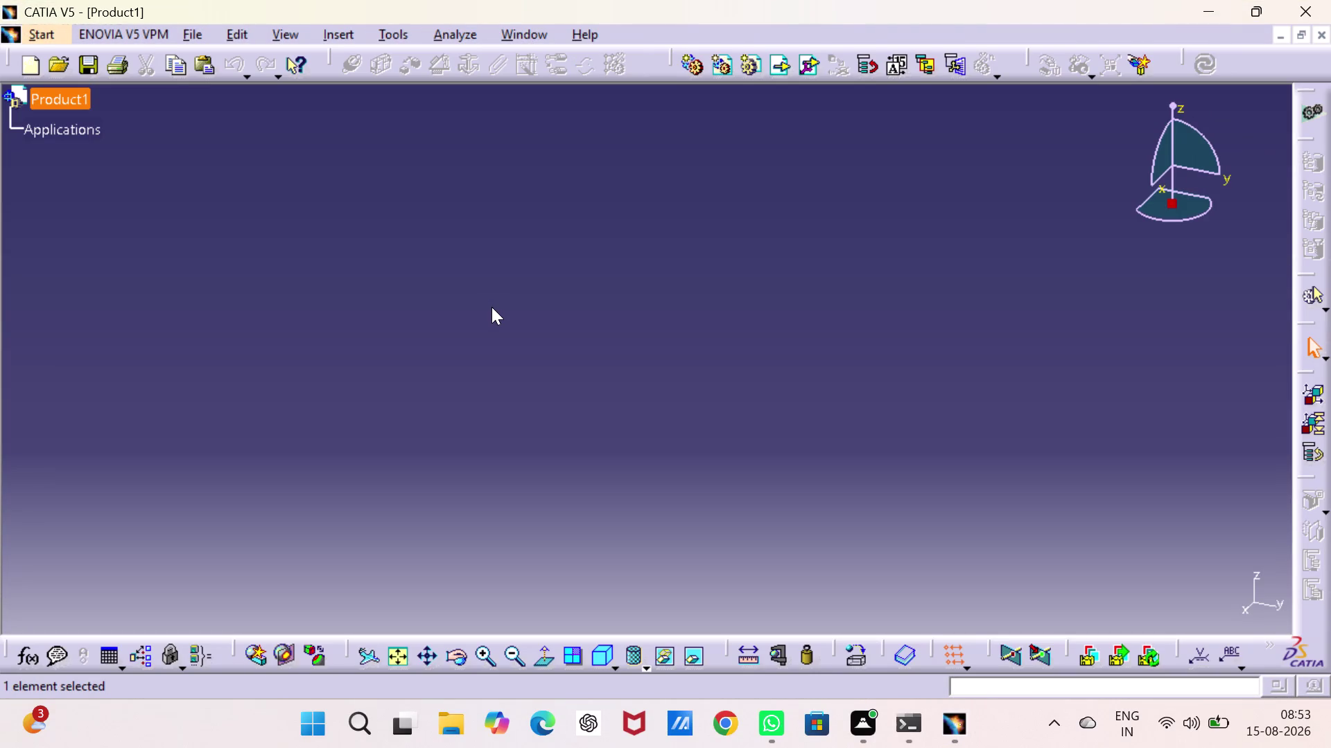
Close the empty Product1 document and start a new part from Mechanical Design > Part Design.
click(1318, 38)
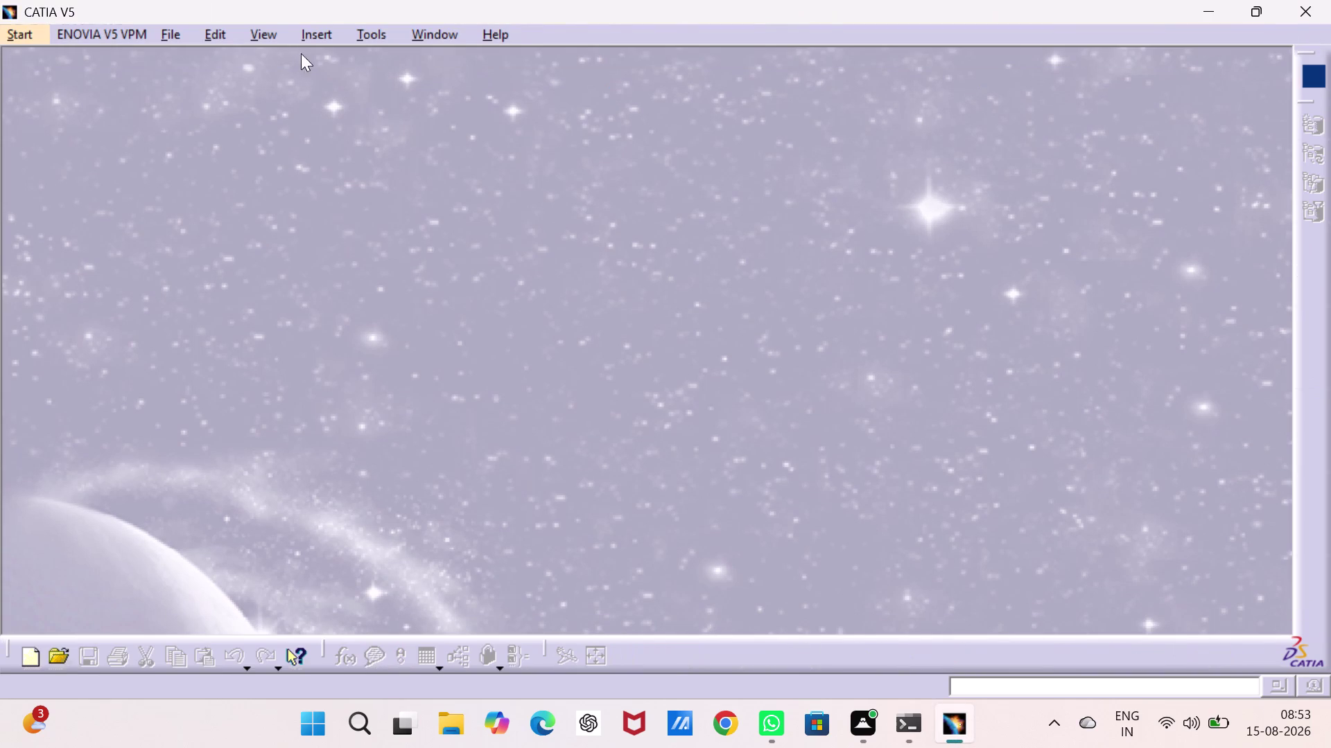
click(20, 31)
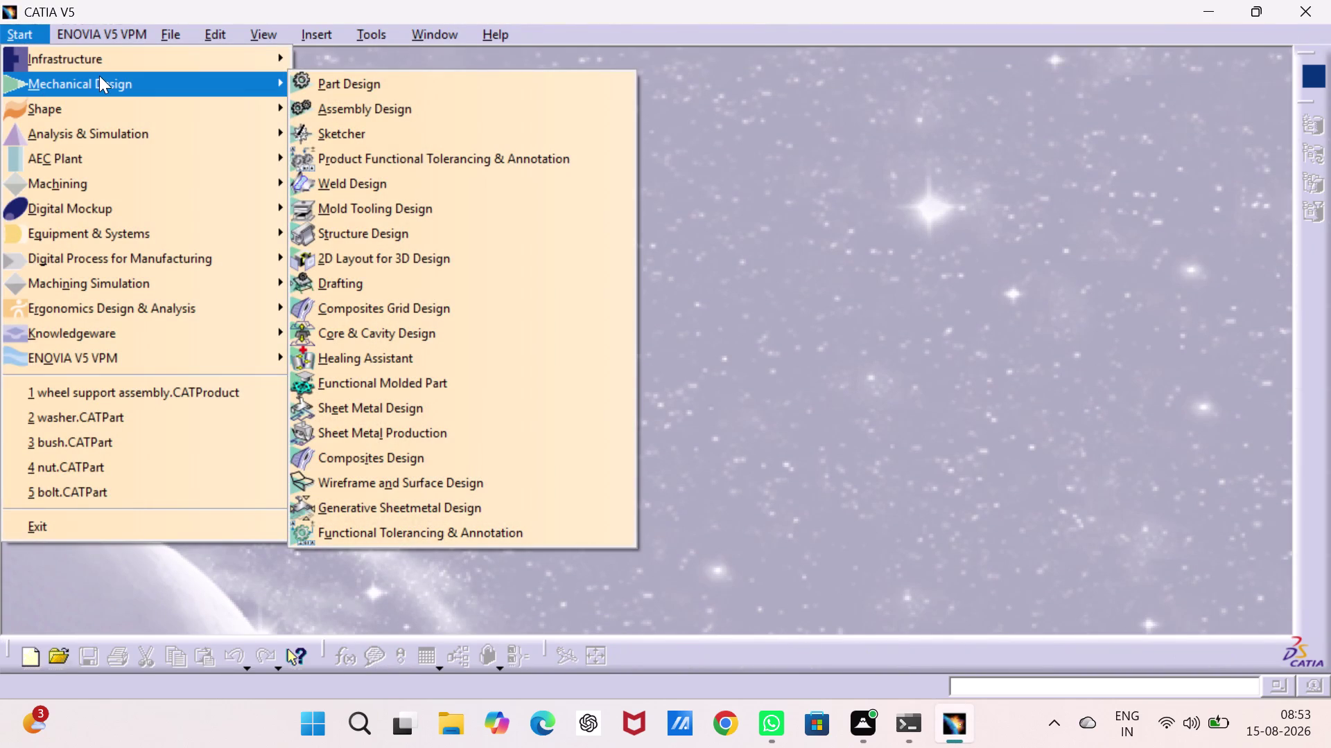
click(387, 77)
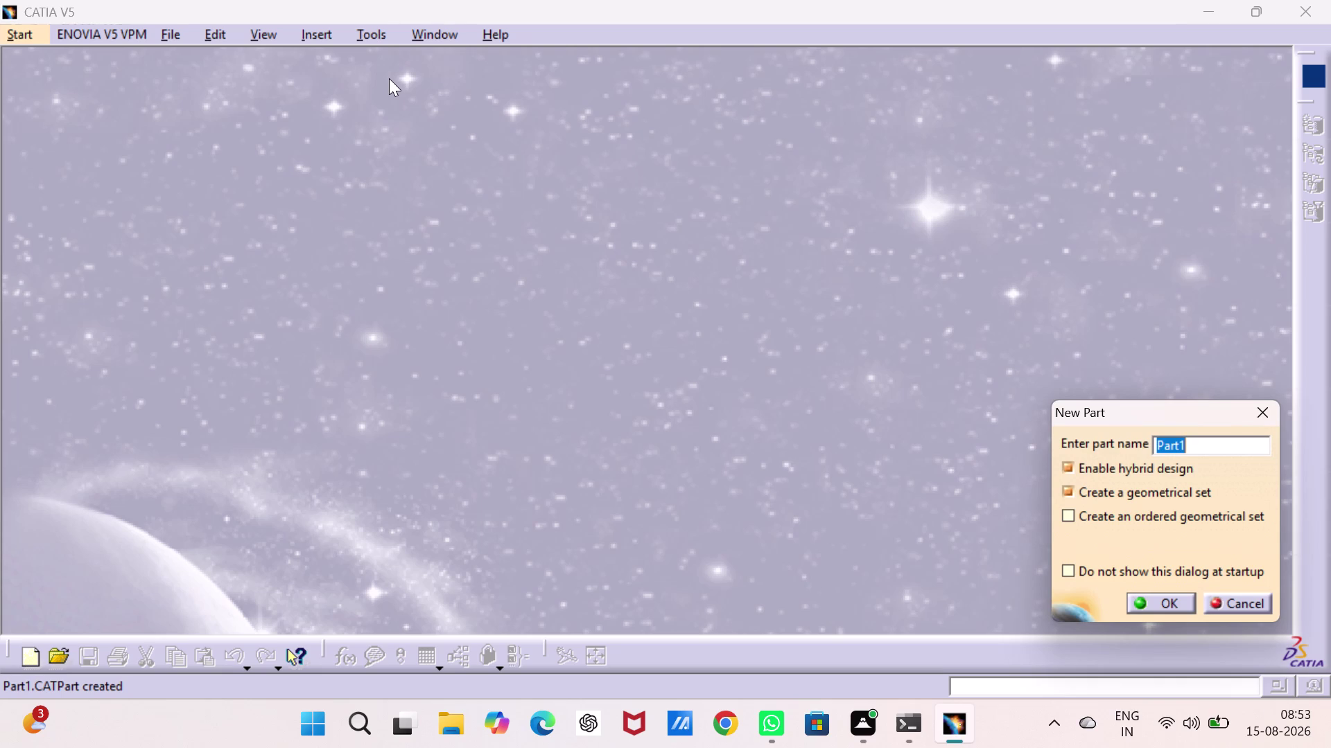
Name the new part 'base' in the New Part dialog and confirm.
text(b)
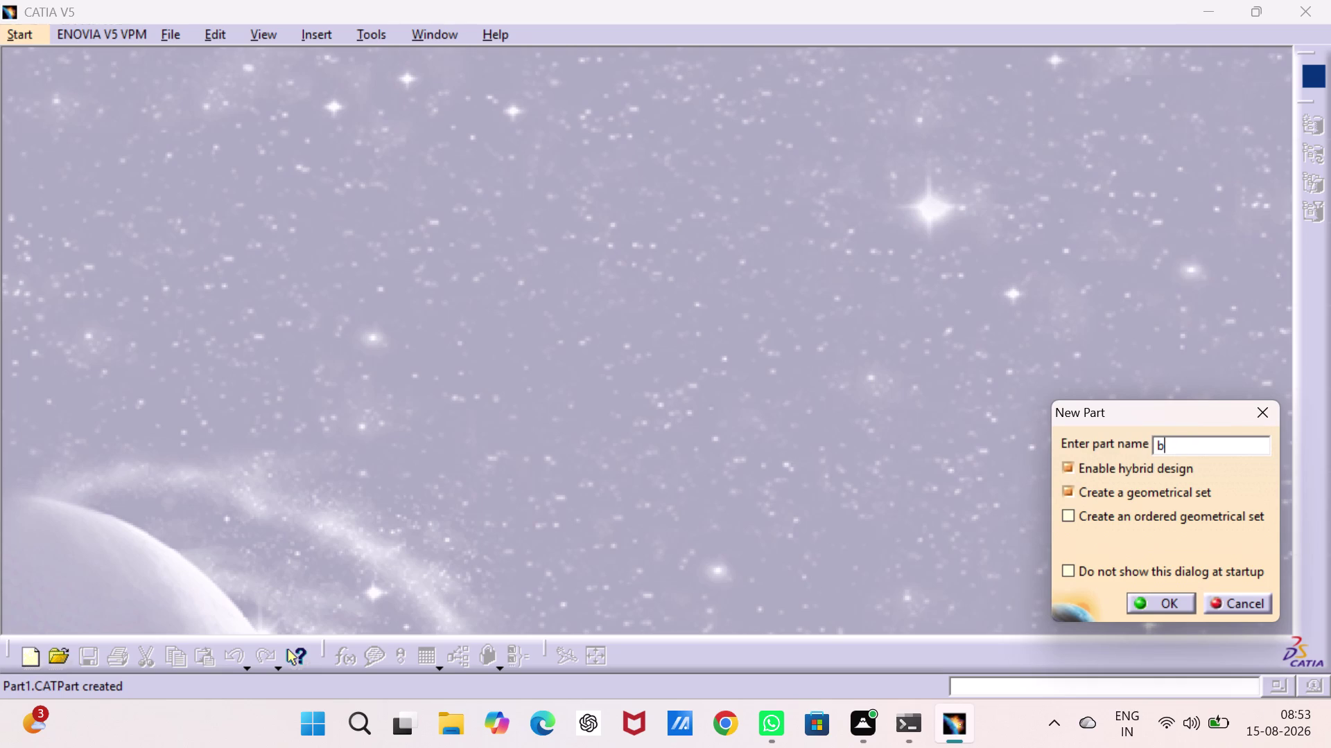
text(ase)
key(Return)
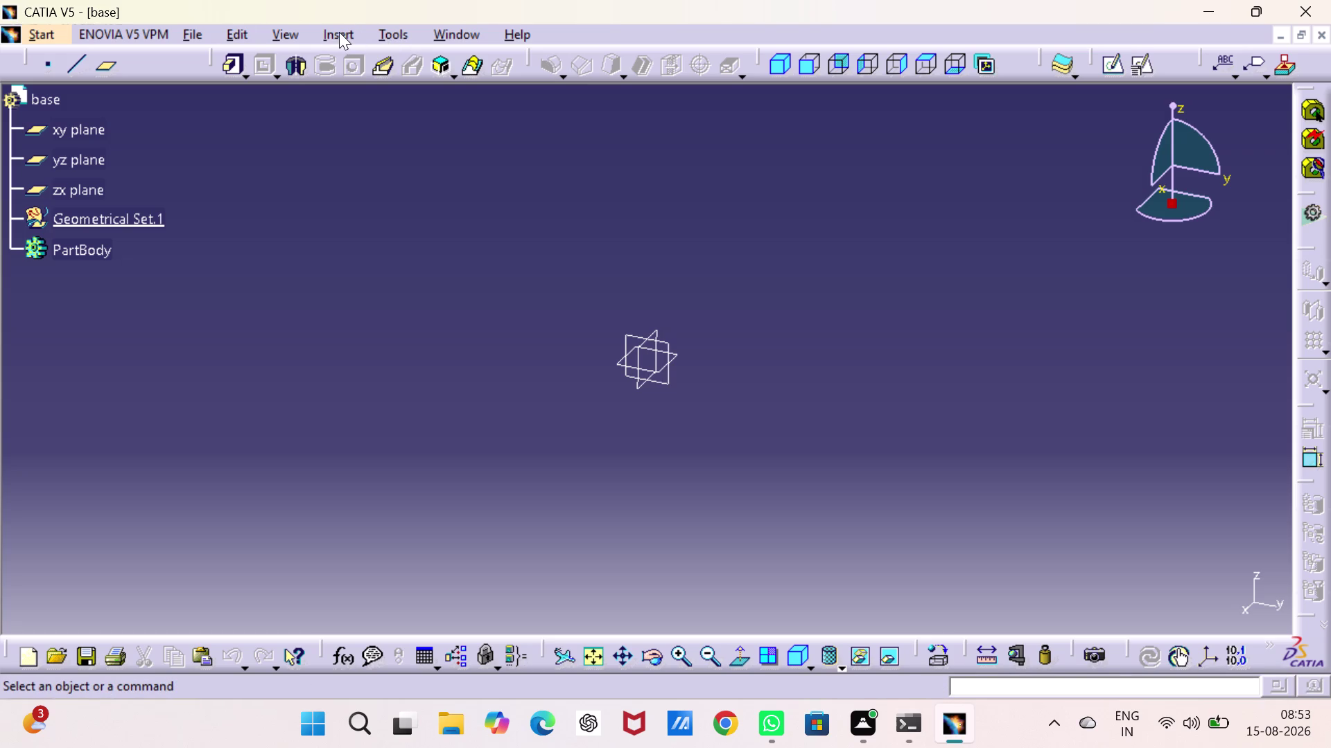
click(401, 35)
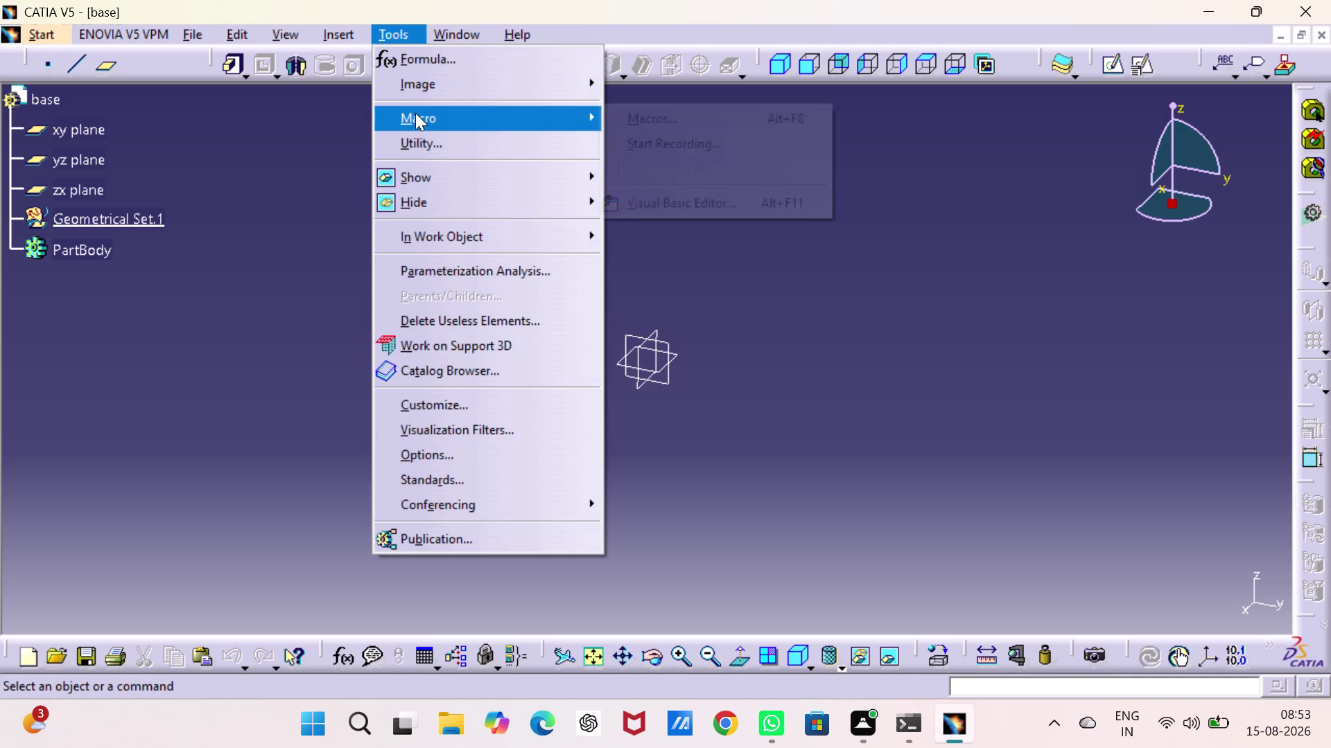
Record macro Macro2.CATScript in CATScript, stored in the Temp folder library.
click(644, 144)
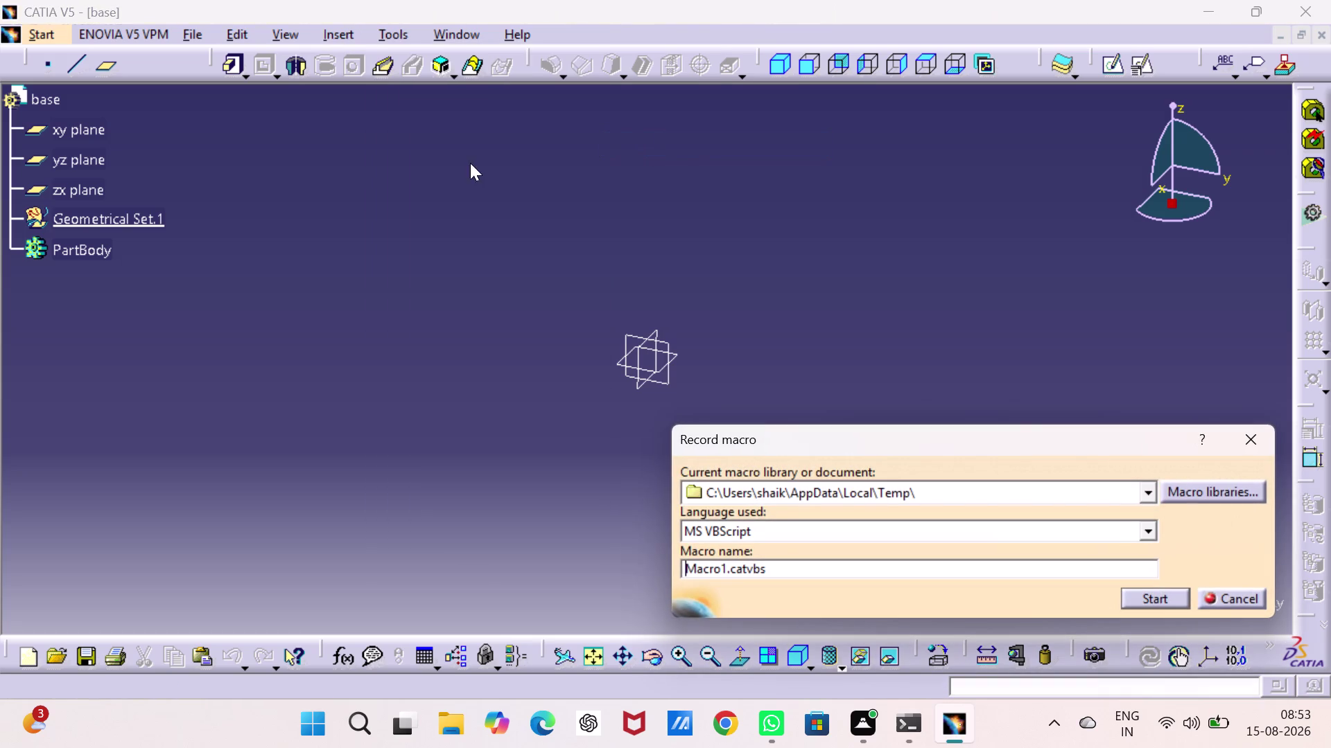
click(1147, 492)
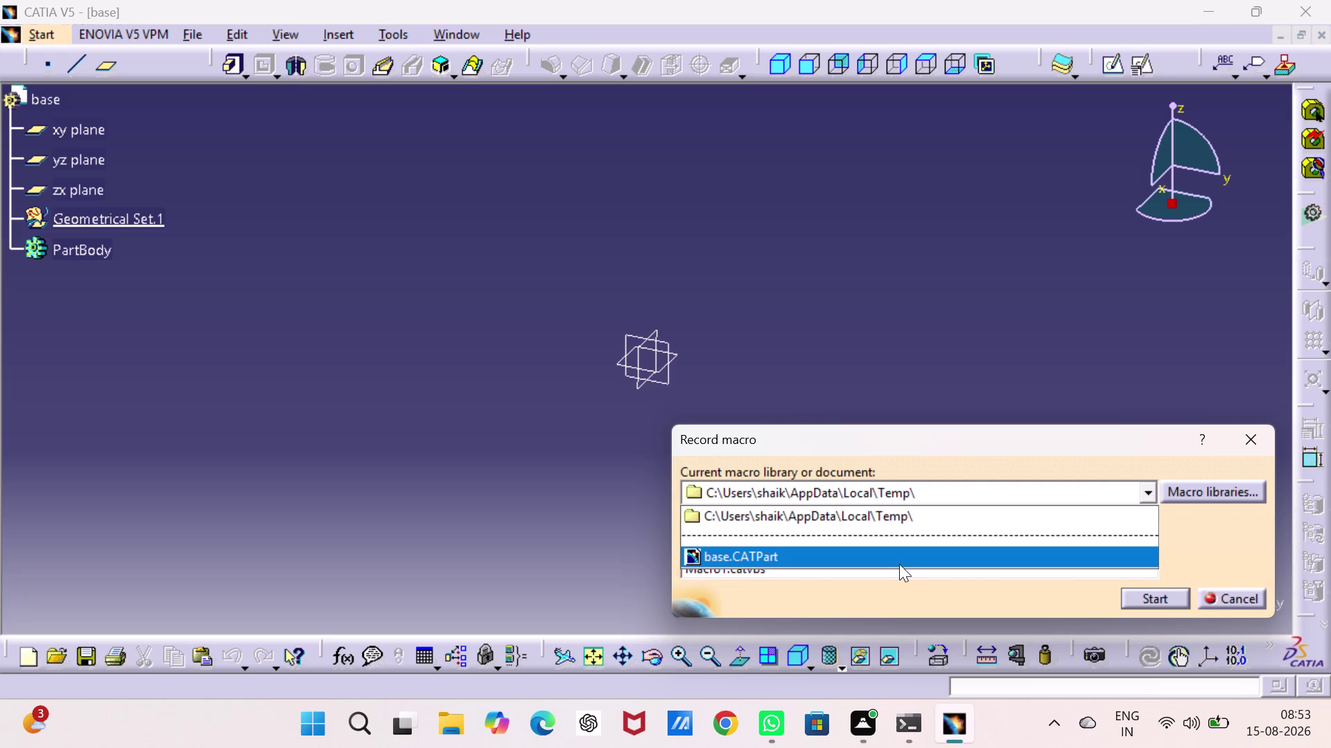
click(1220, 542)
click(1154, 526)
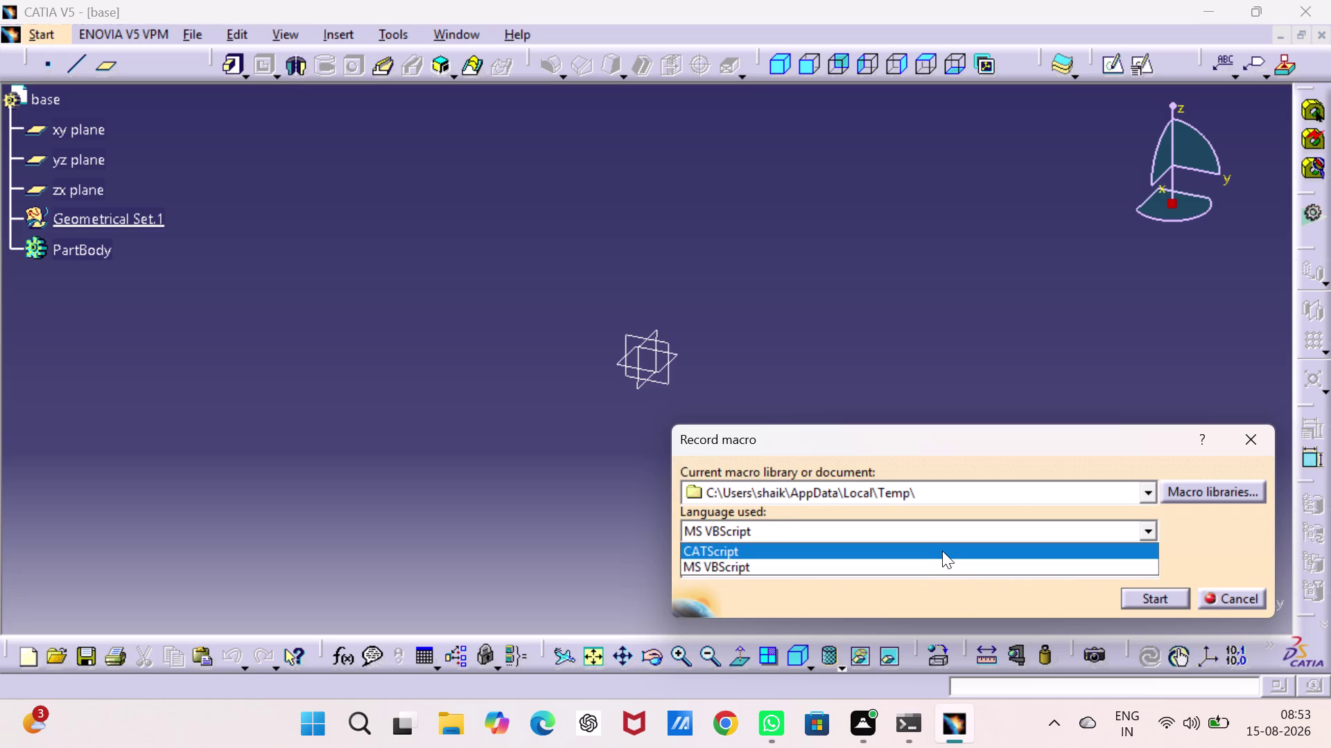
click(941, 551)
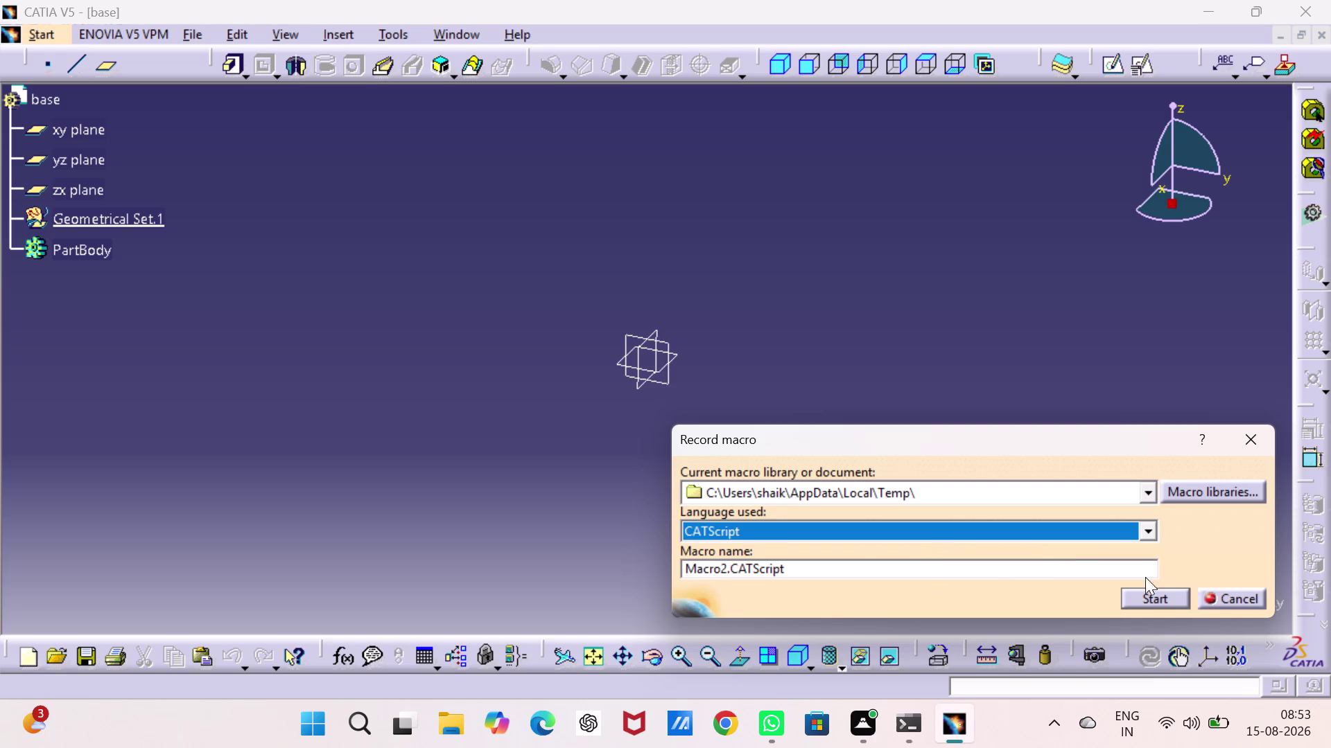
click(1155, 598)
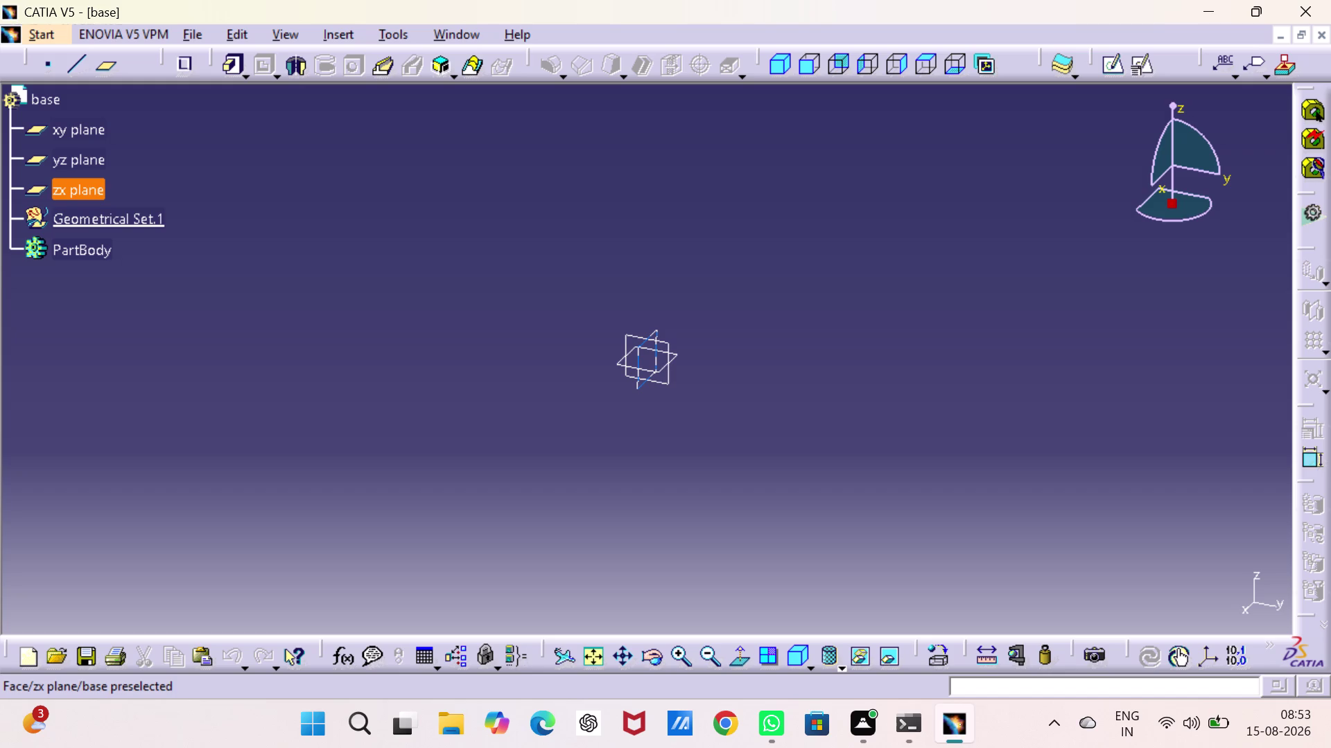
Select the zx plane of the base part while recording.
click(640, 348)
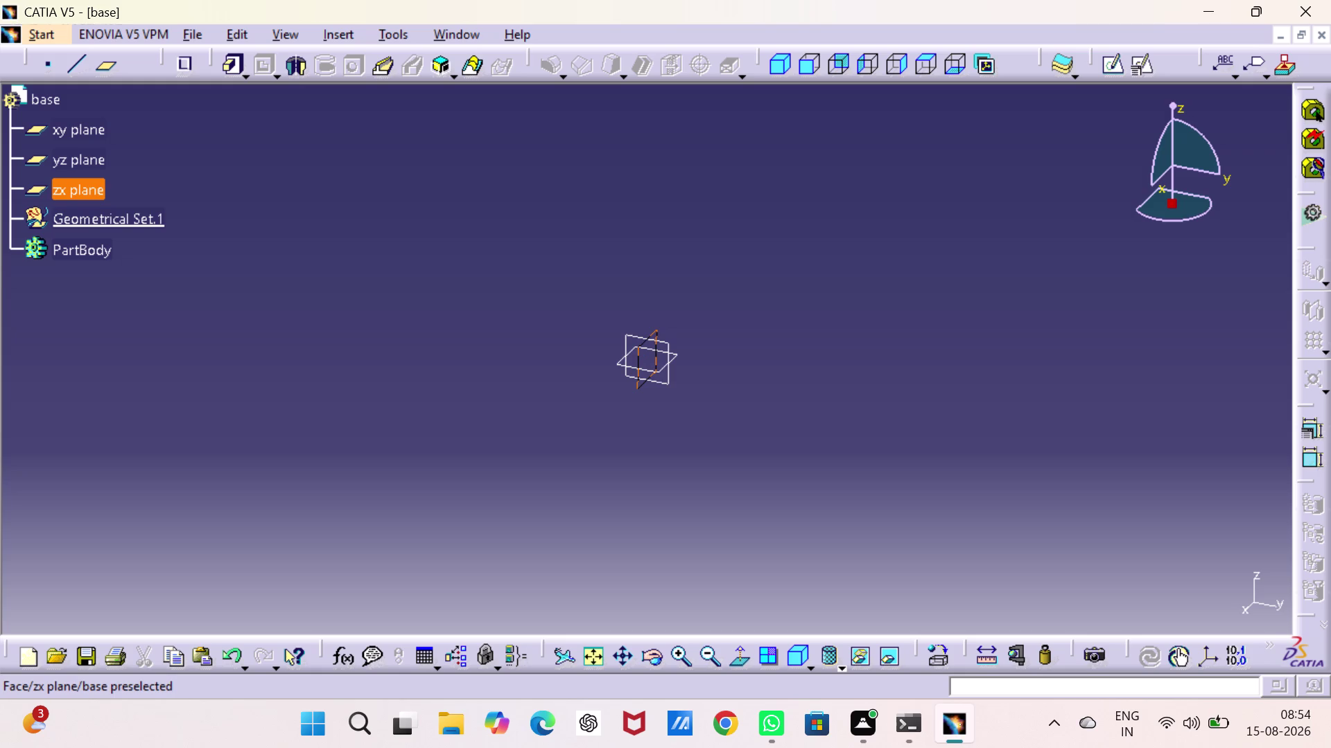
click(733, 311)
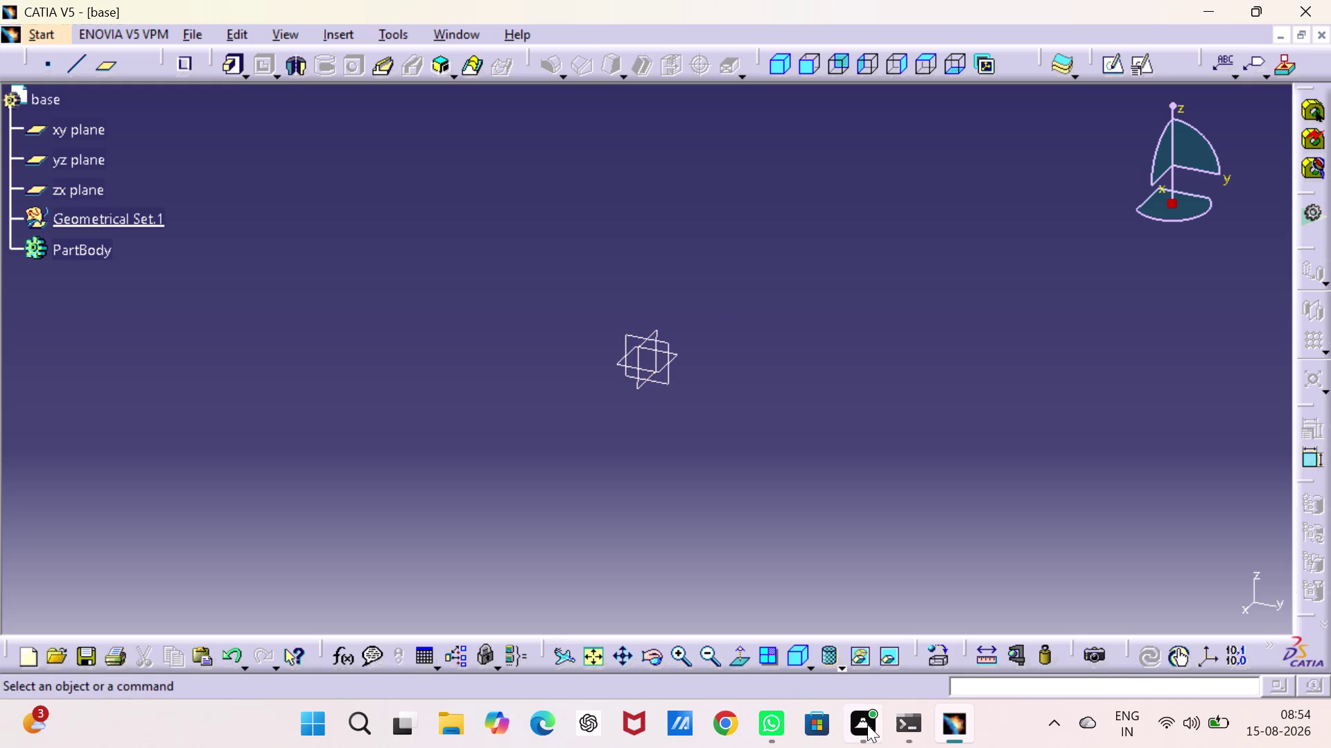